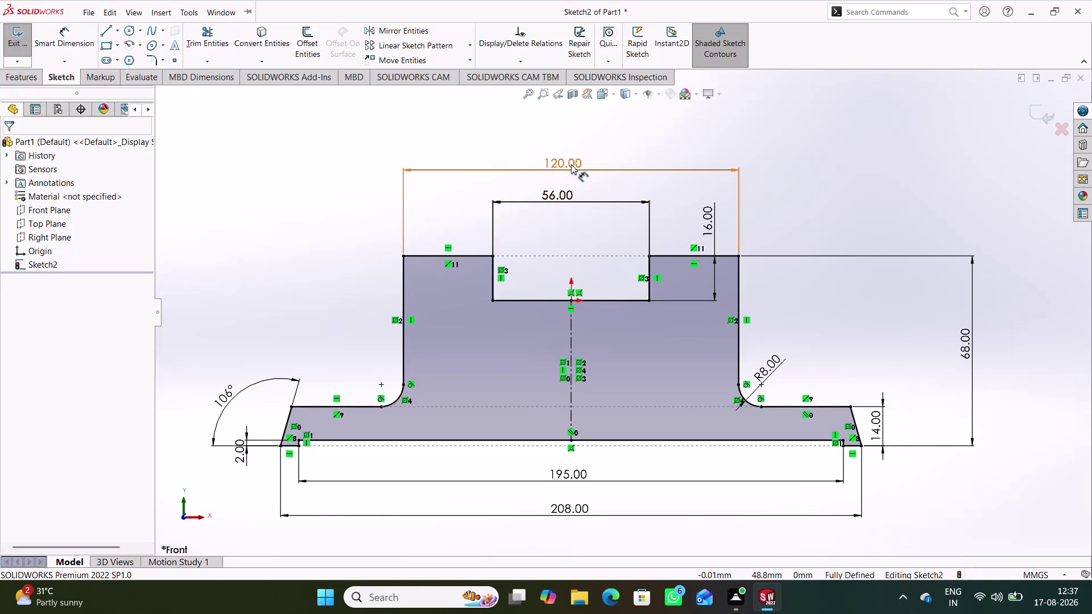
Change the 120 mm top width dimension to 100 mm and exit the sketch.
double_click(570, 165)
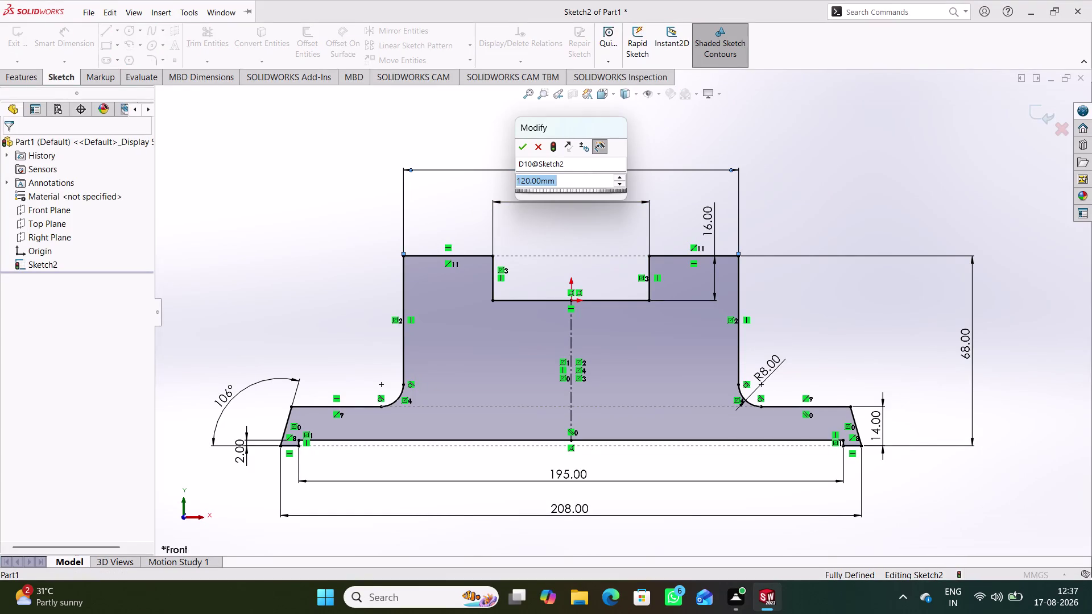
text(100)
key(Return)
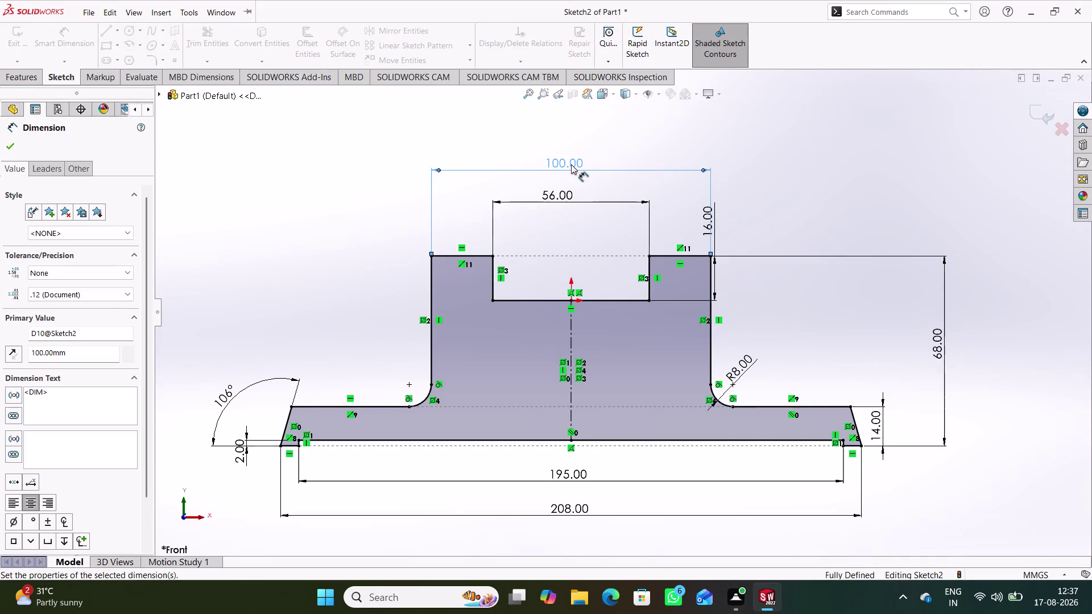
click(806, 176)
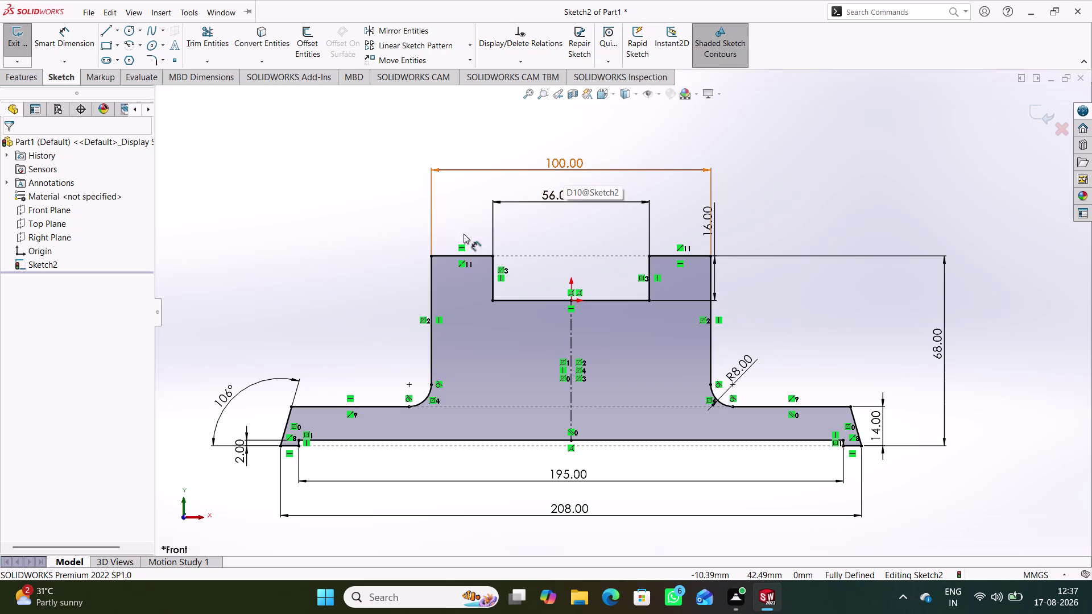
click(277, 247)
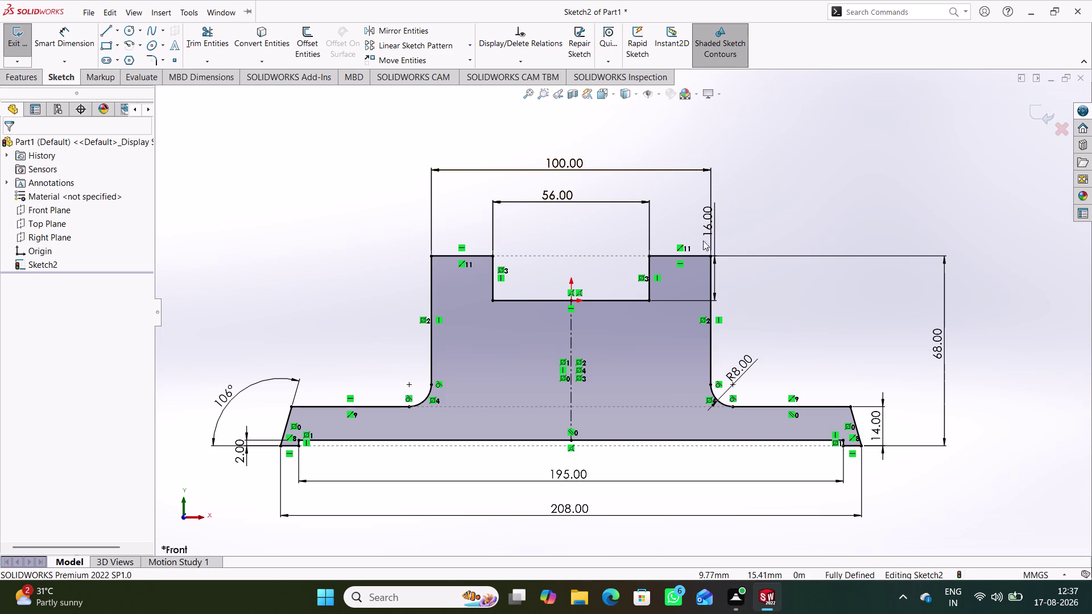
click(1043, 117)
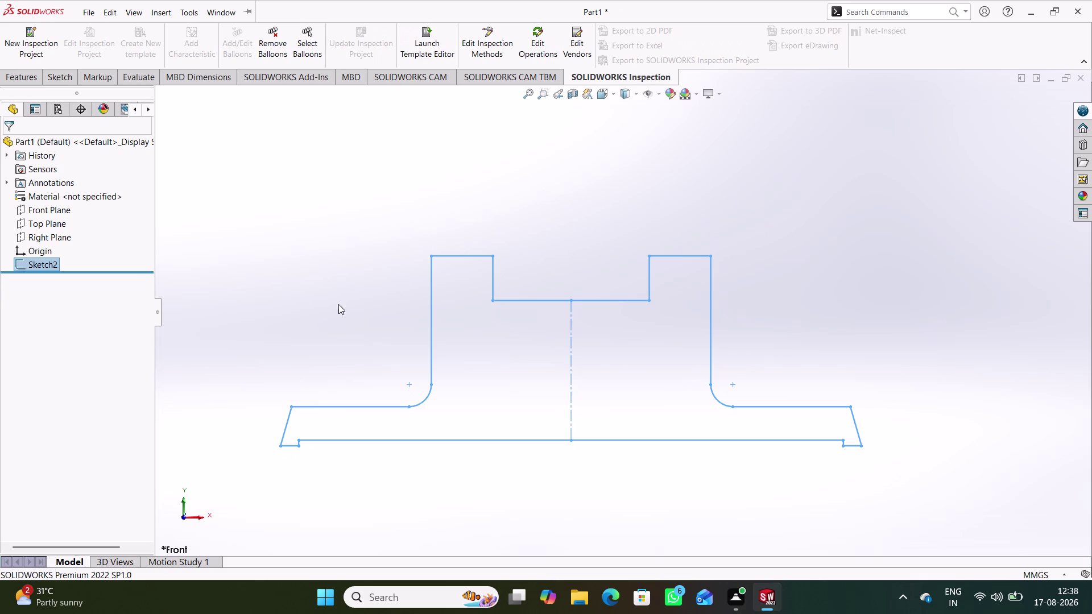
Extrude the profile sketch 46 mm with a Mid Plane end condition.
click(19, 77)
click(30, 49)
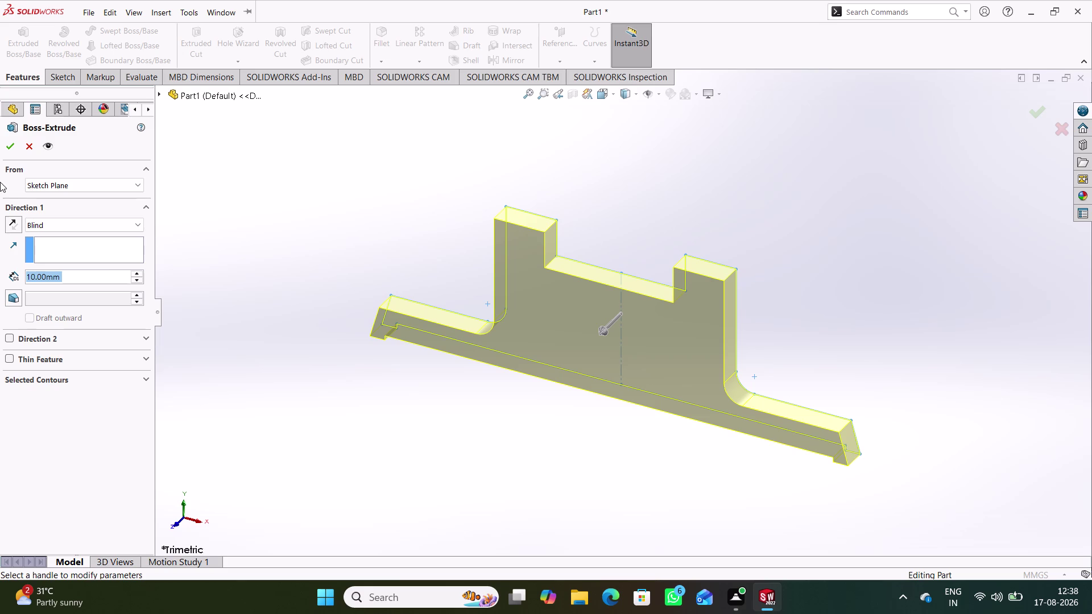
text(46)
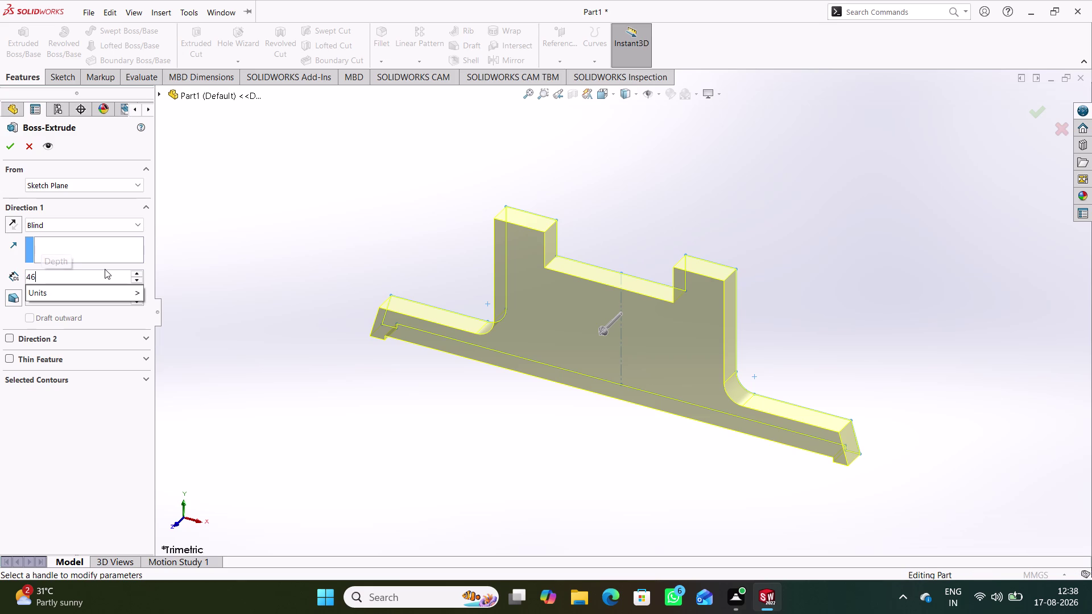
click(229, 248)
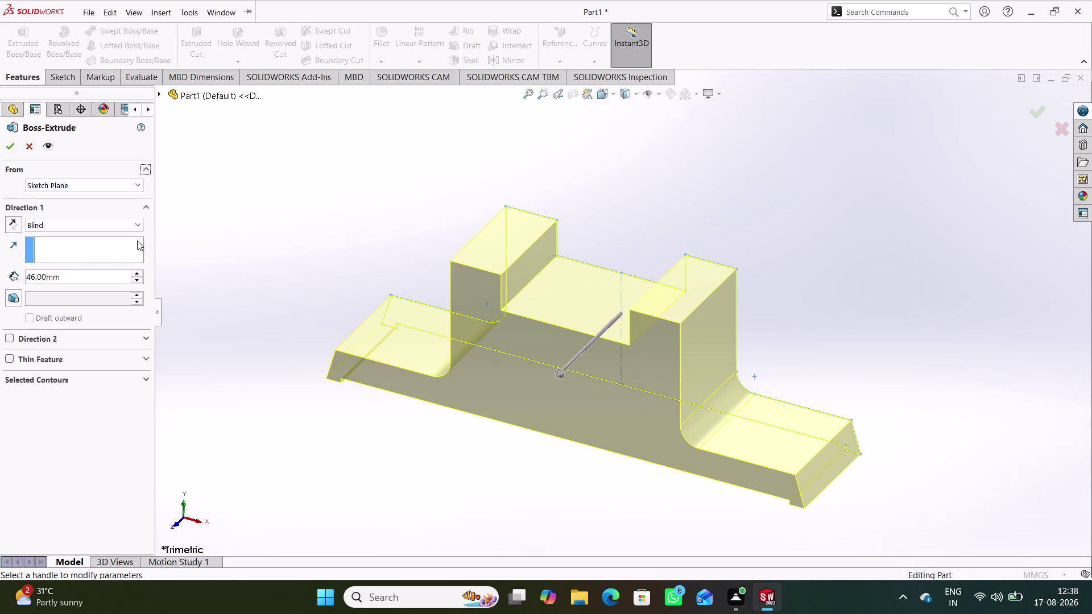
click(138, 227)
click(77, 287)
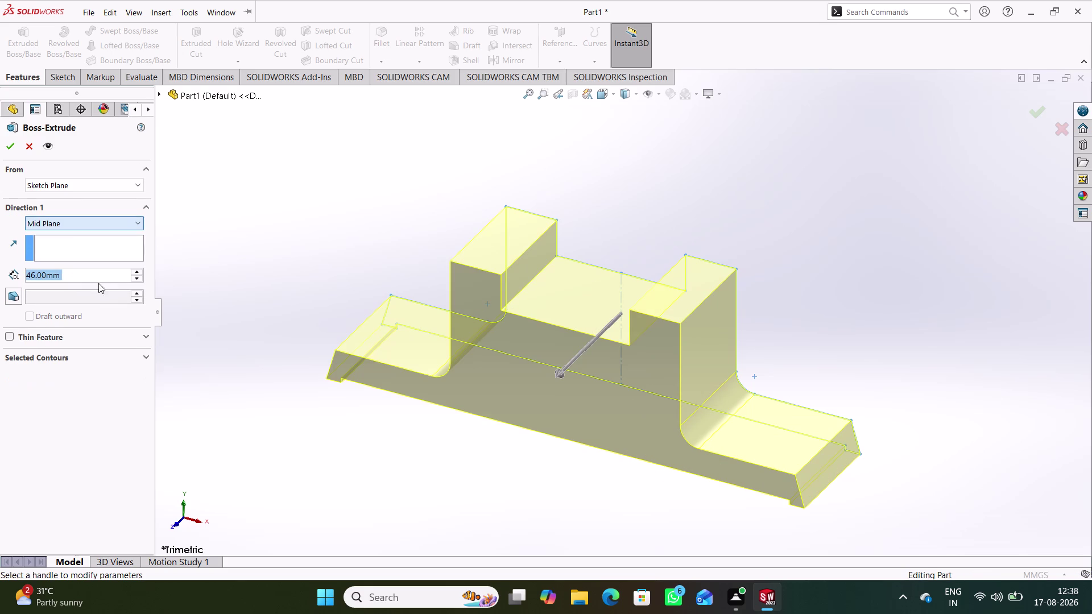
click(11, 146)
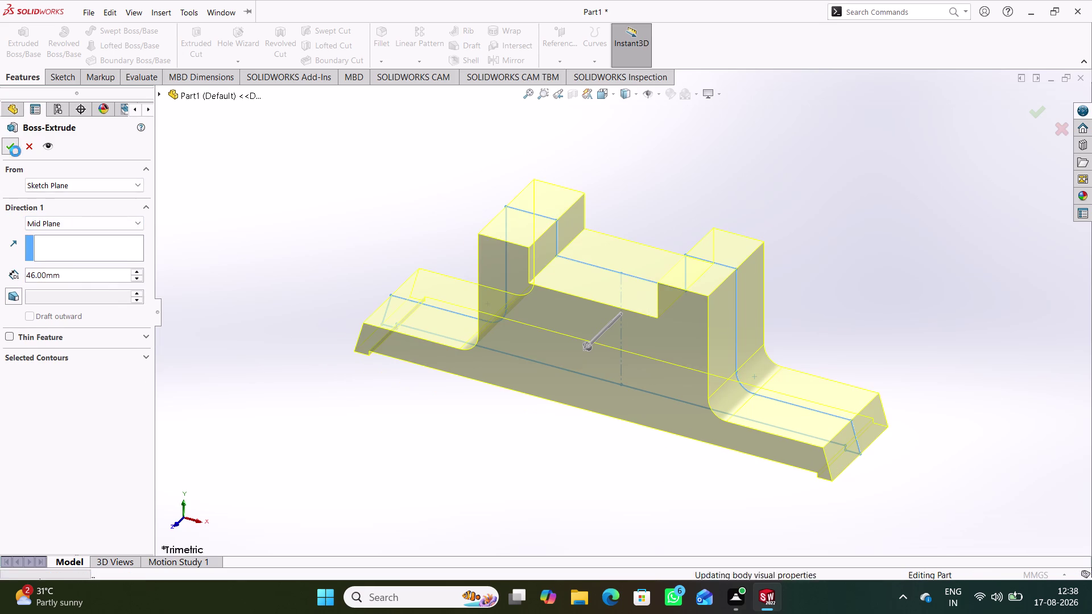
Orbit around the new solid and expand Boss-Extrude1 to reveal its sketch.
click(412, 430)
middle_drag(420, 429, 429, 418)
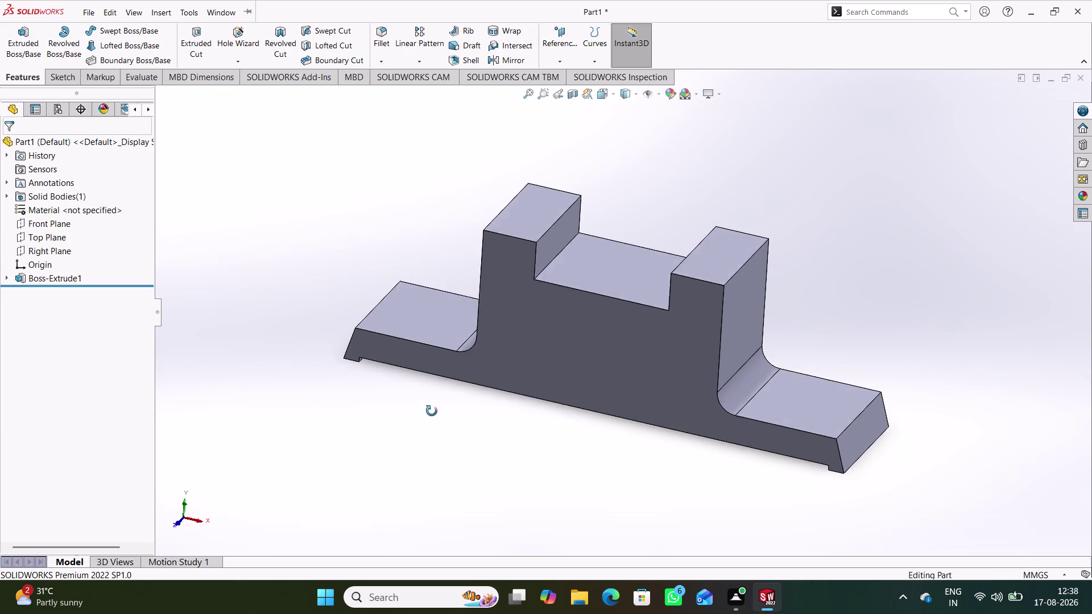
middle_drag(429, 418, 444, 413)
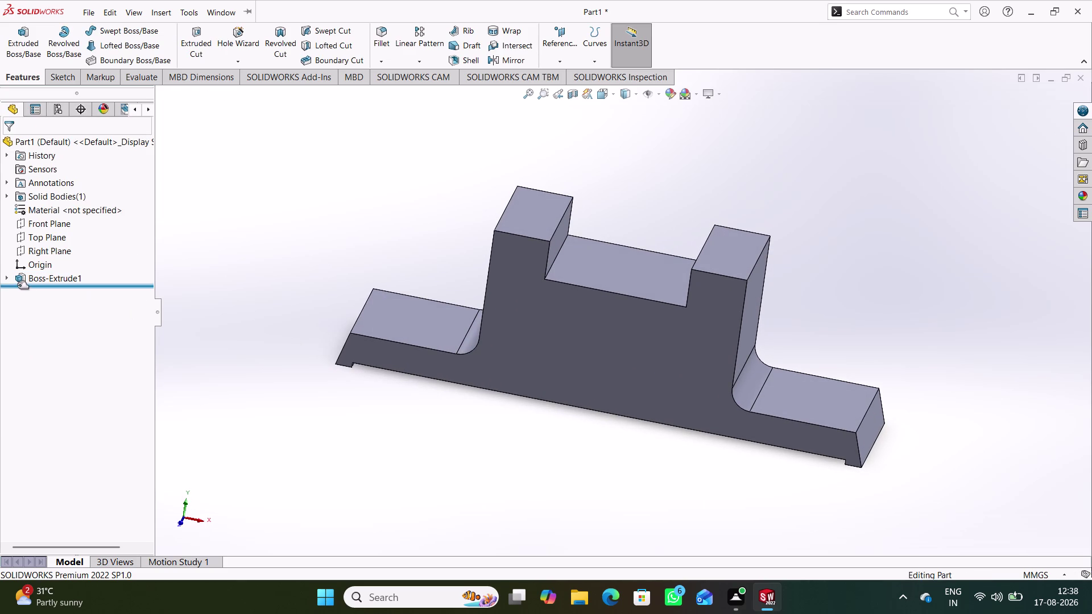
click(9, 278)
Reopen the extrusion's sketch and draw a circle centred on the centreline.
click(57, 294)
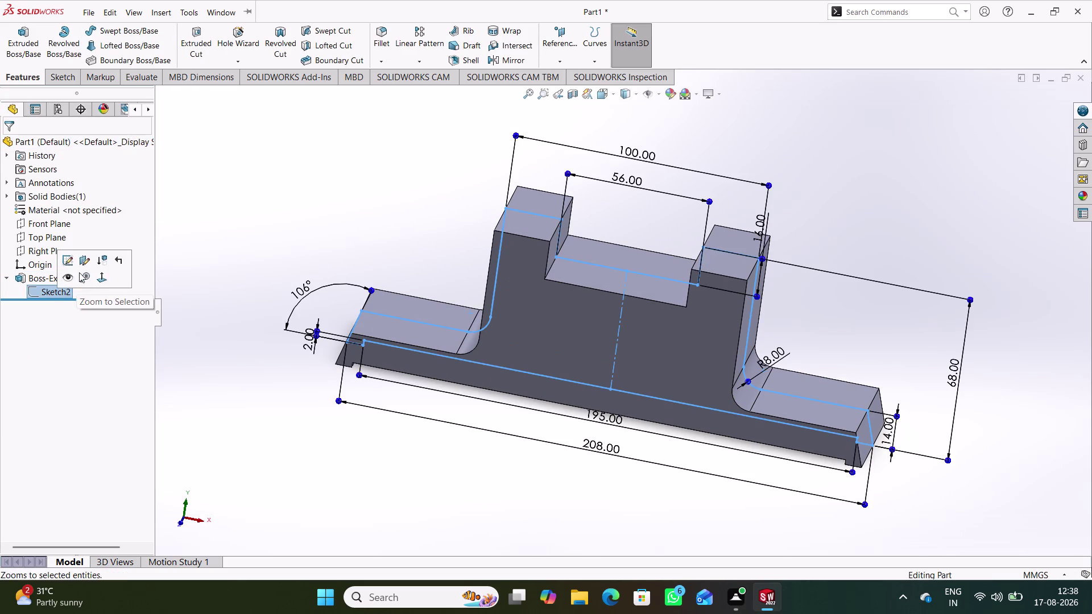
click(69, 261)
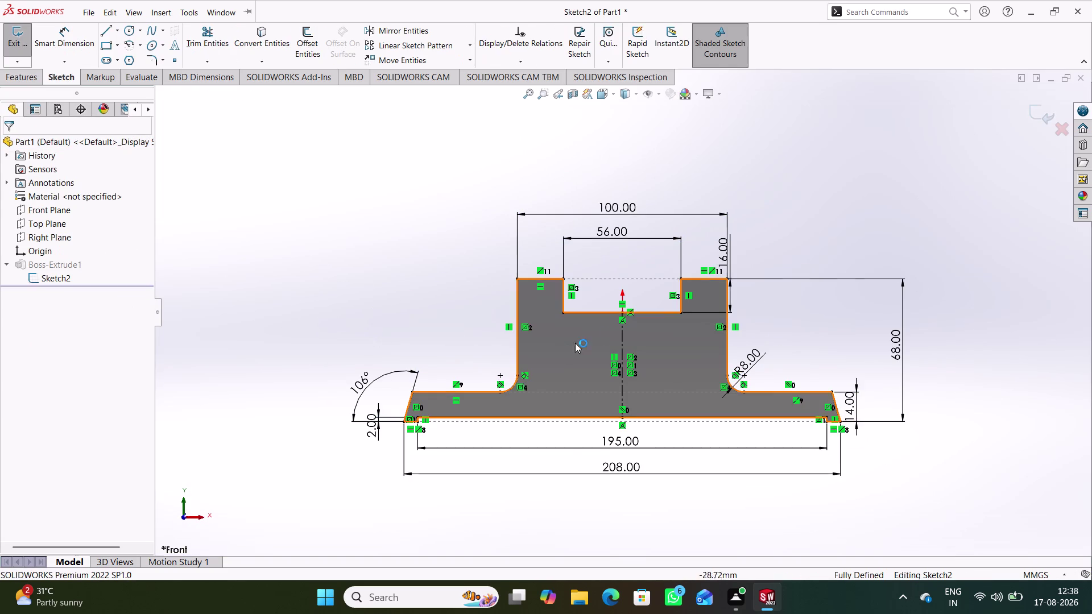
scroll(down, 3)
scroll(down, 3)
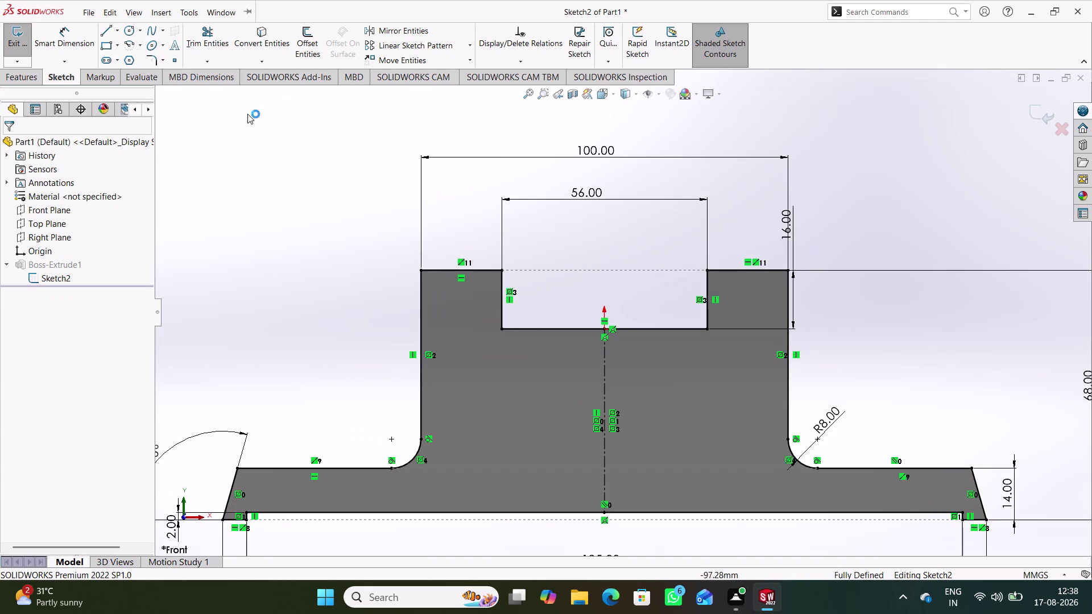
click(127, 29)
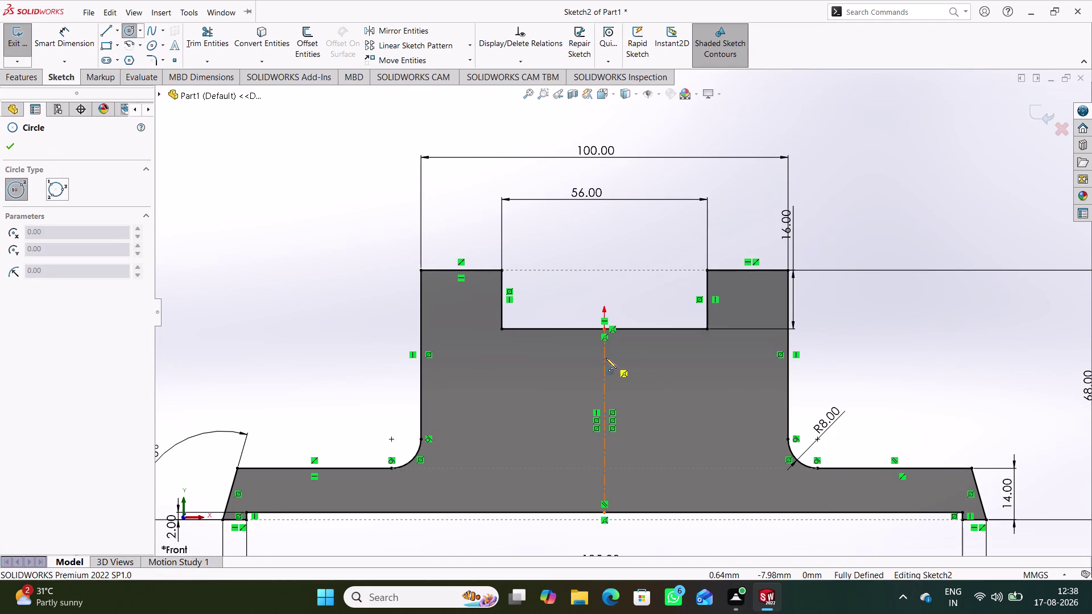
click(606, 357)
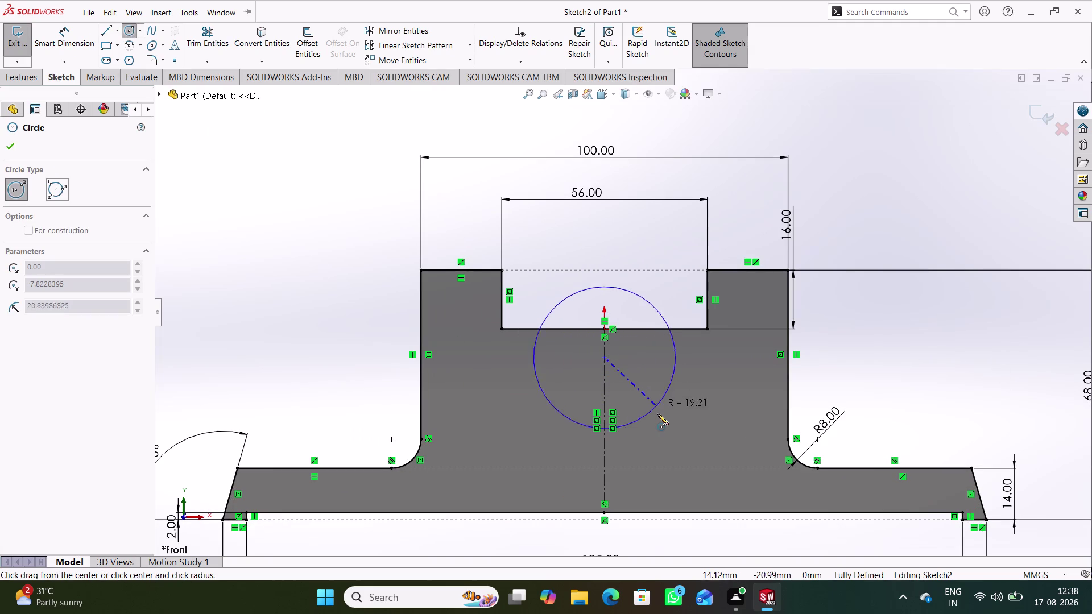
click(657, 413)
Dimension the circle's diameter as 48 mm.
right_drag(921, 380, 912, 252)
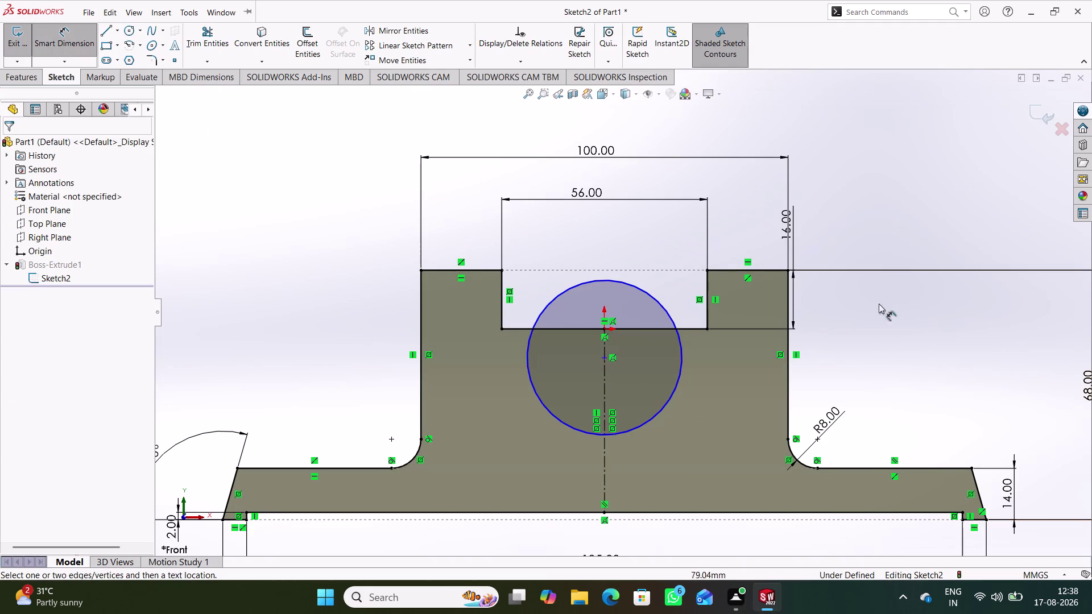
click(663, 305)
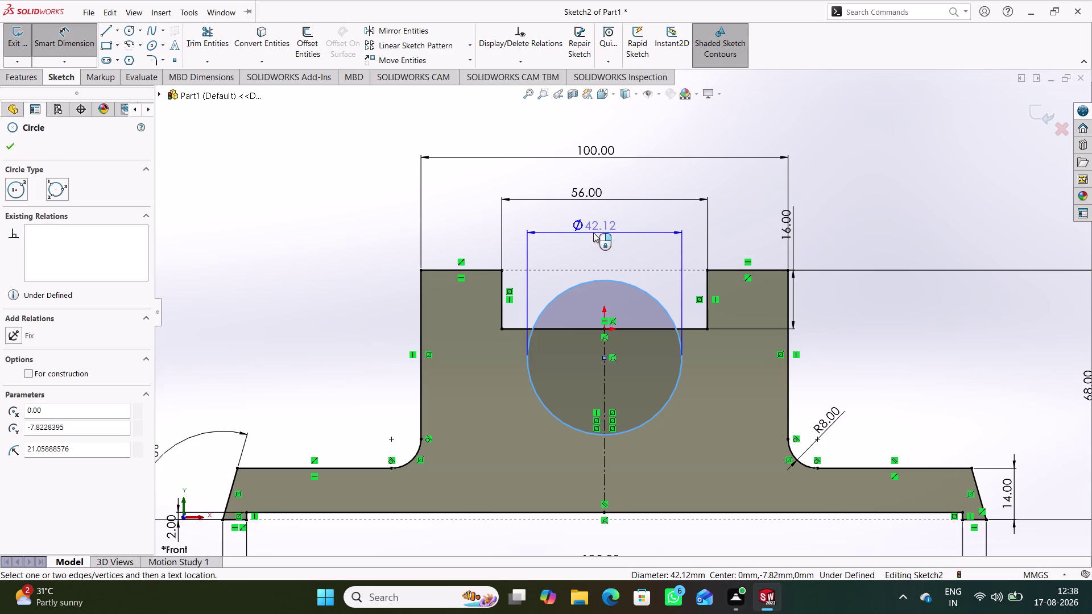
click(603, 230)
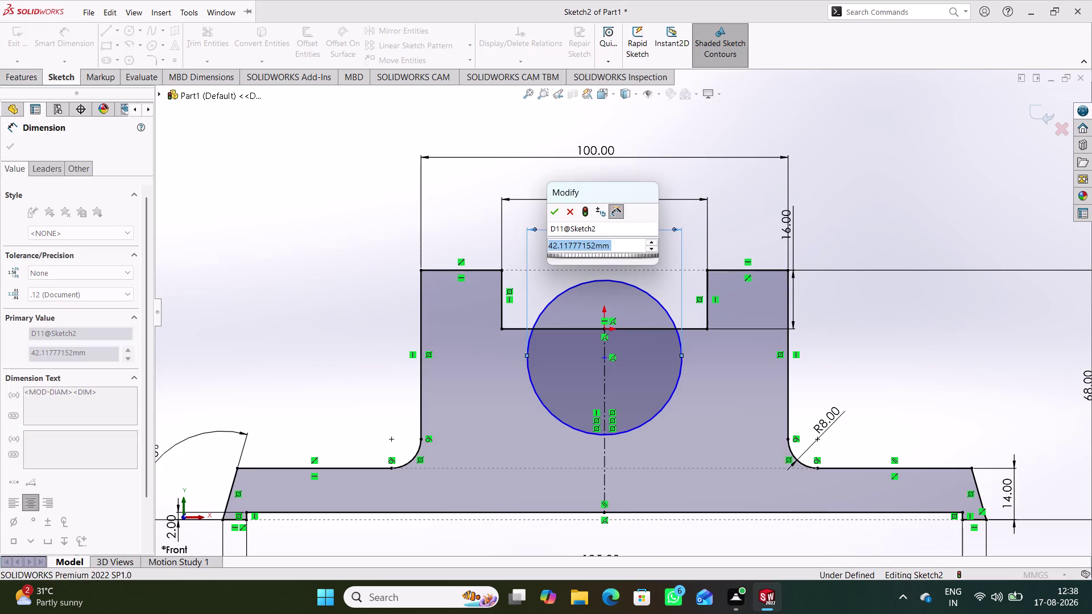
key(4)
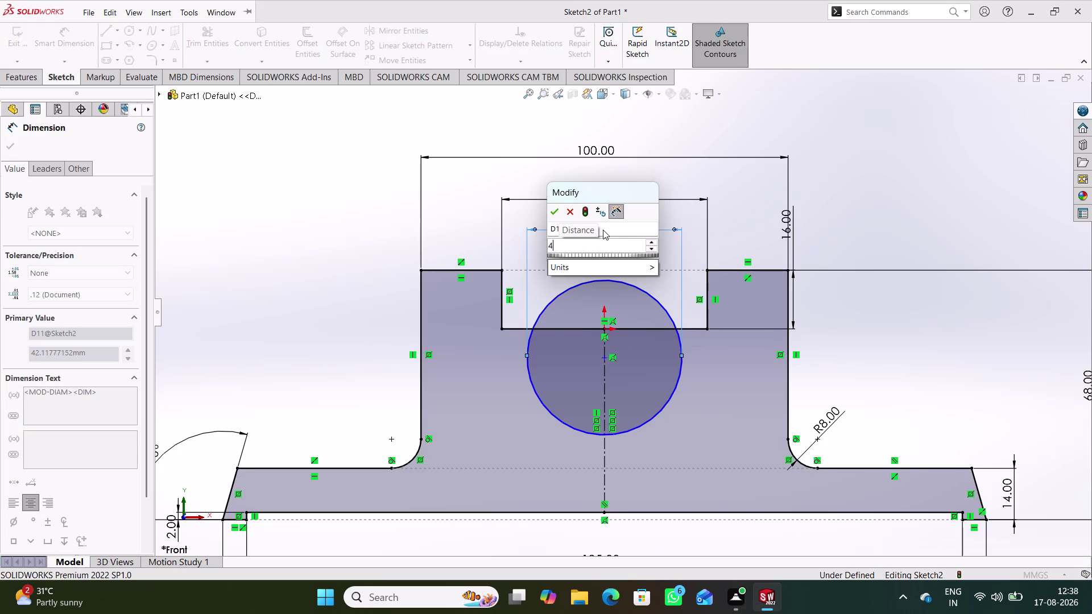
key(9)
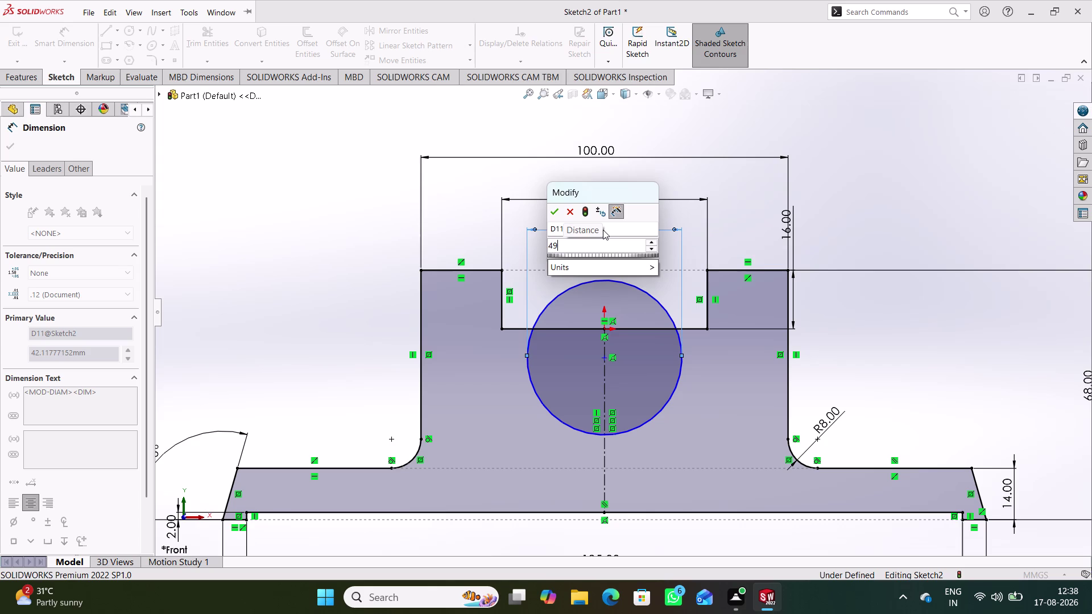
key(BackSpace)
key(8)
key(Return)
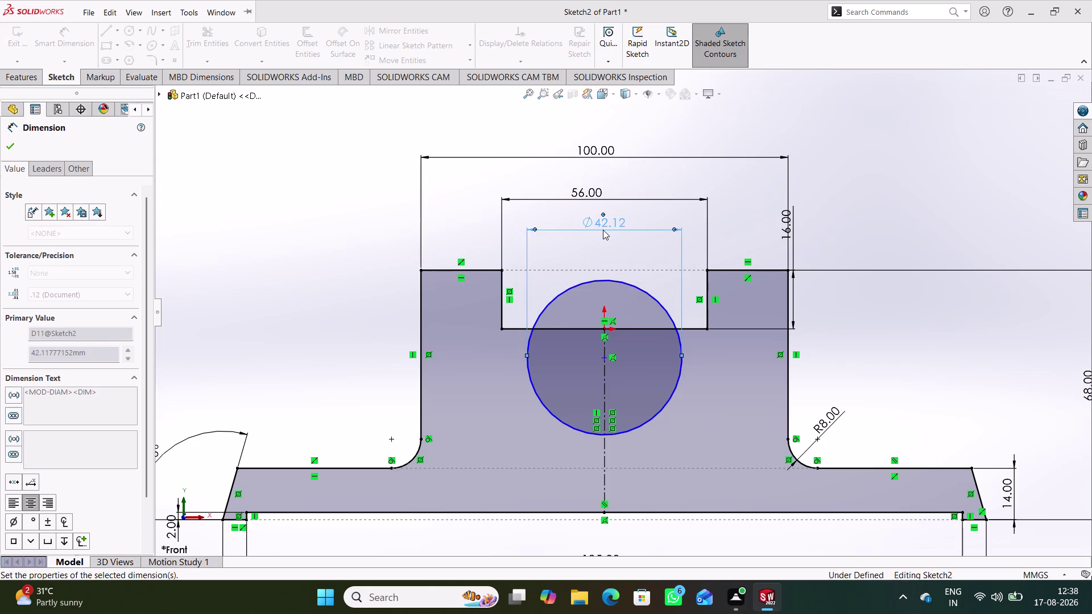
click(313, 255)
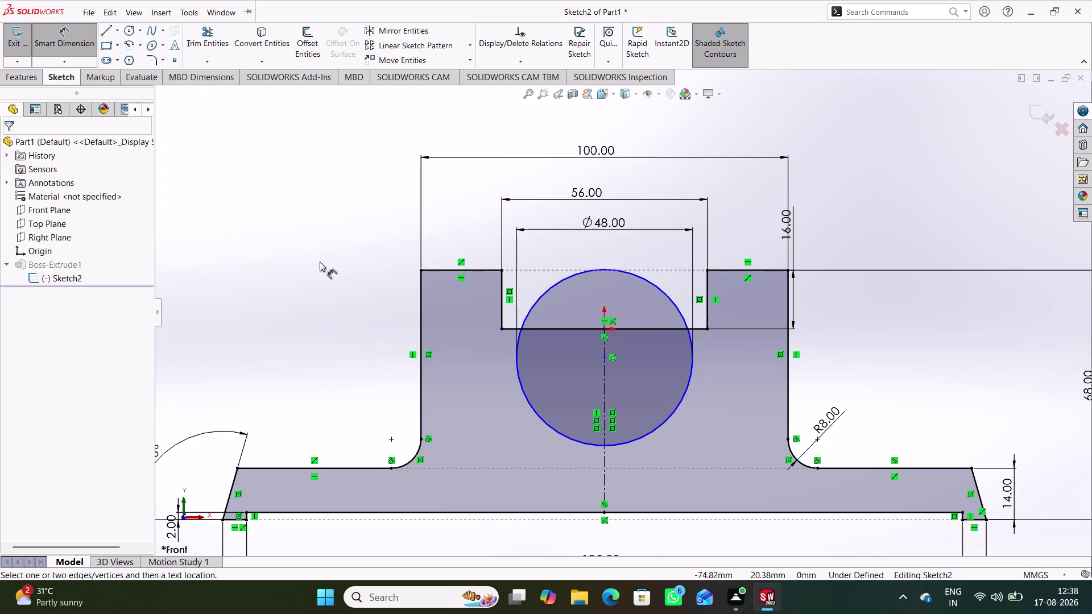
Dimension the circle centre 4 mm from the boss edge line.
click(606, 360)
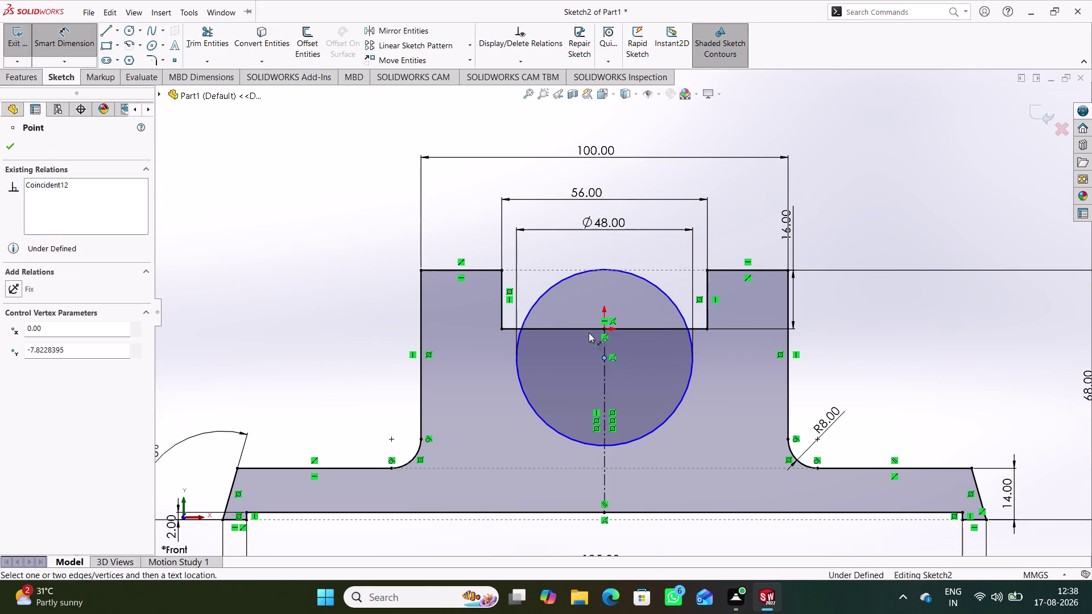
click(588, 330)
click(364, 343)
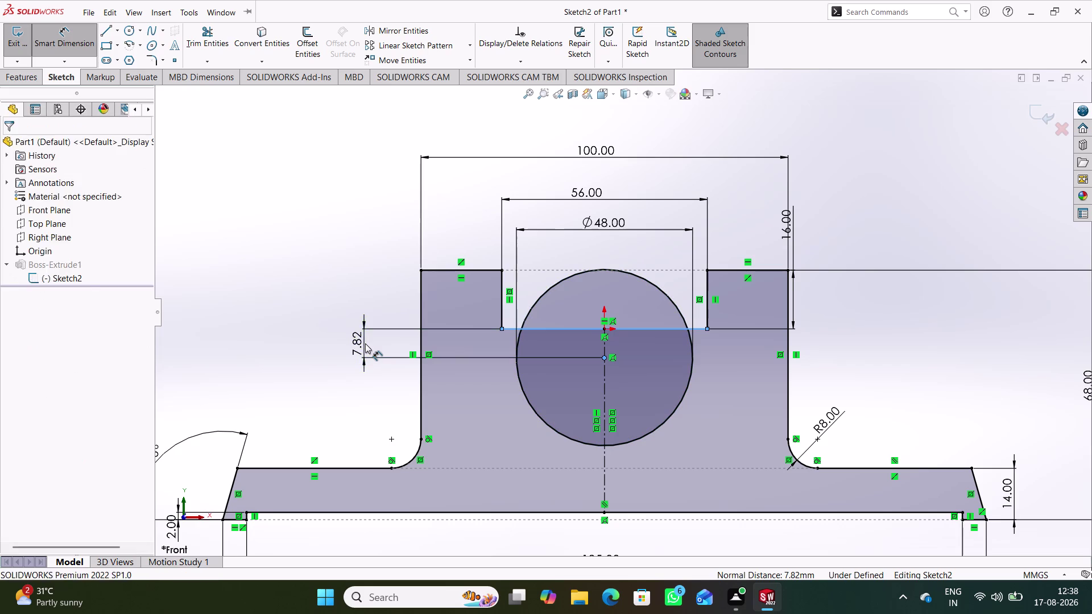
key(4)
key(Return)
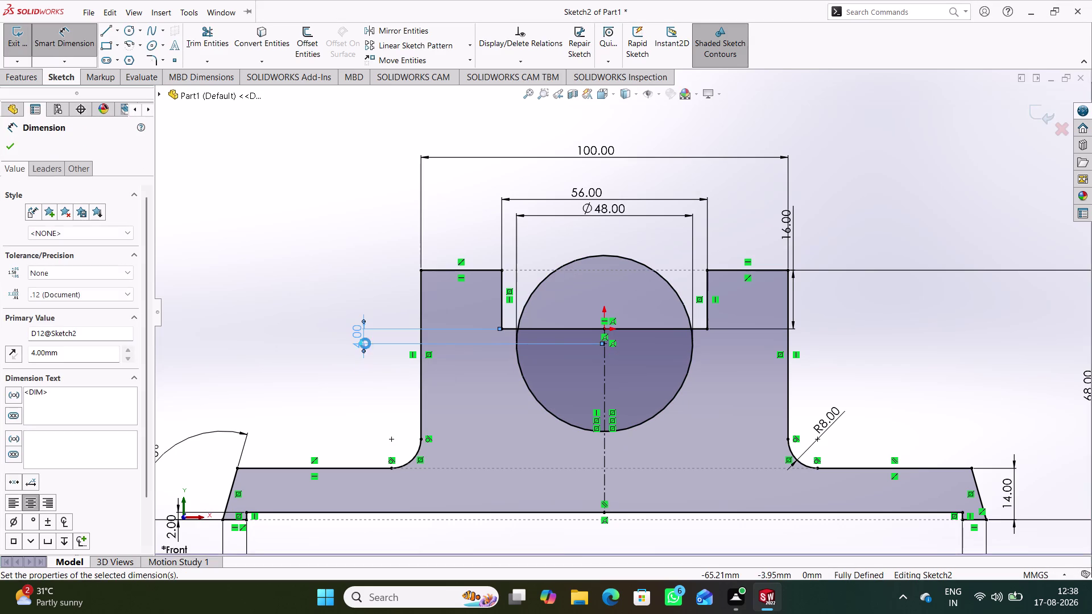
click(296, 179)
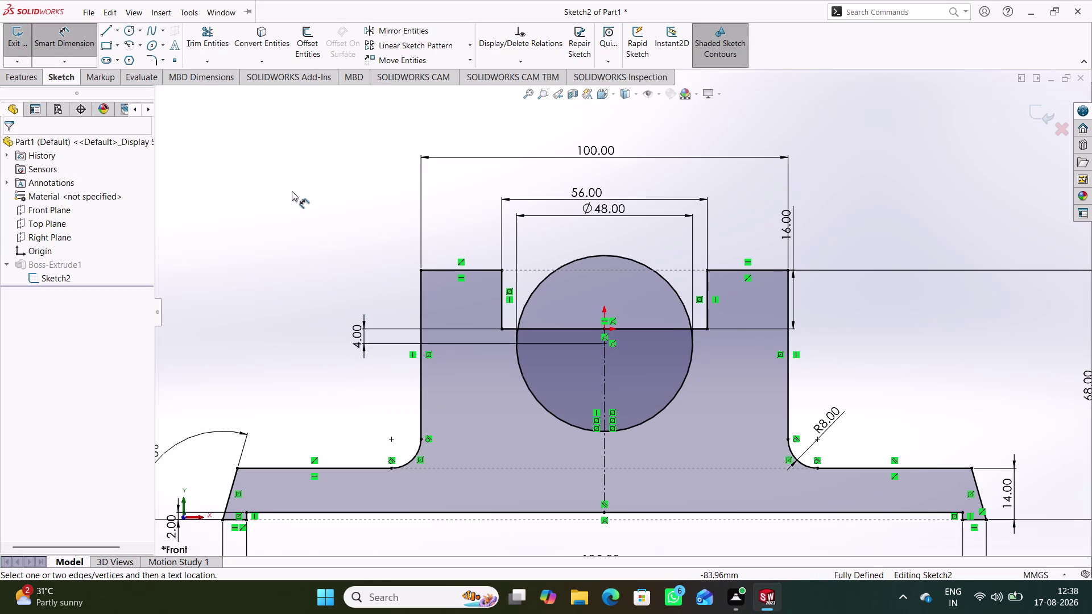
right_drag(303, 265, 291, 162)
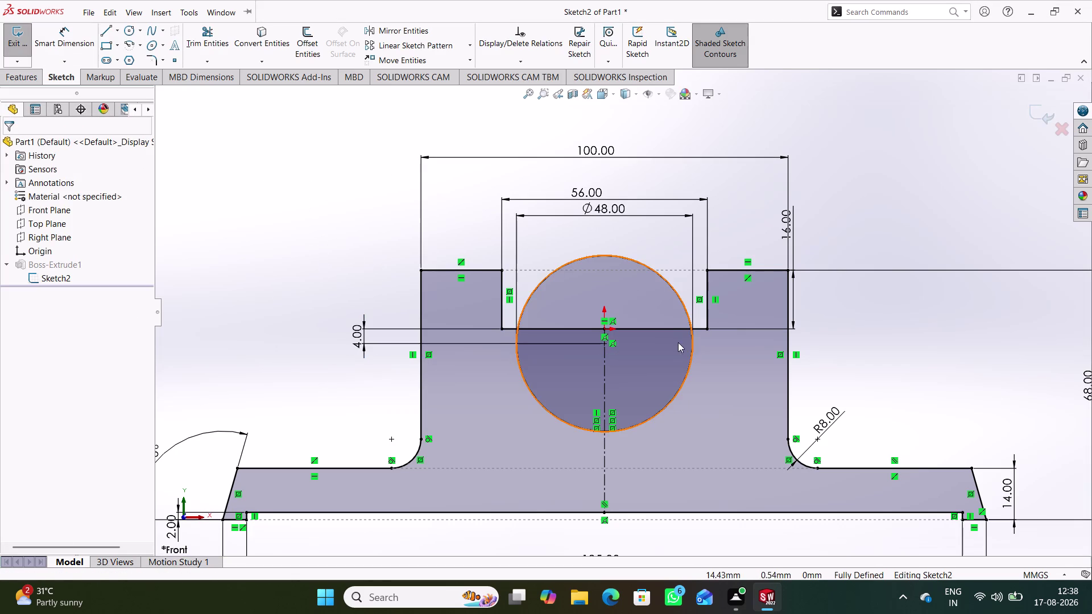
click(203, 42)
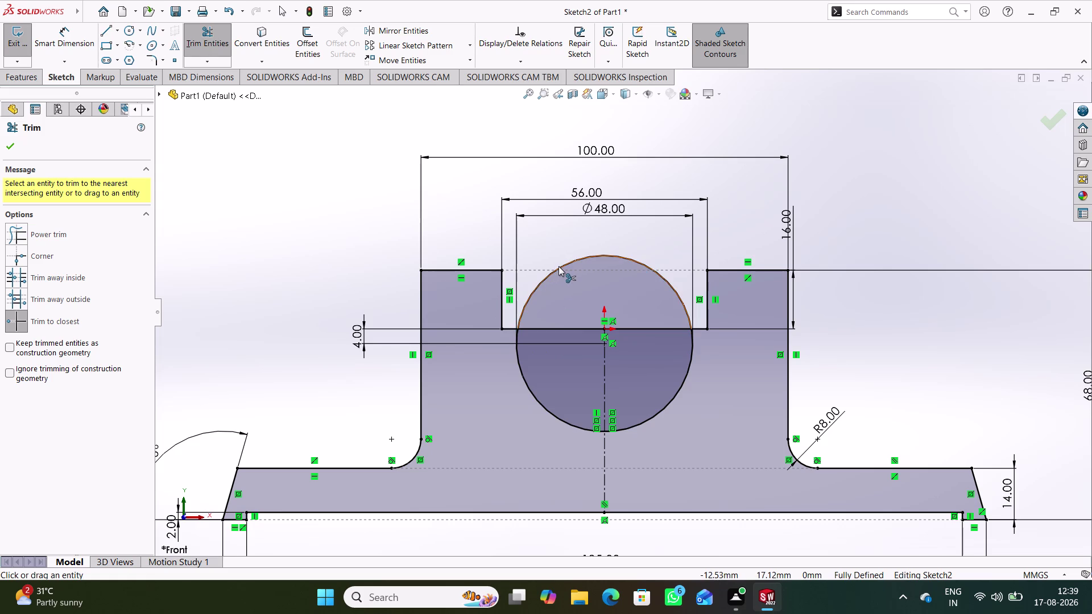
Trim the circle's inner line and upper arc, leaving a semicircular cutout.
click(568, 327)
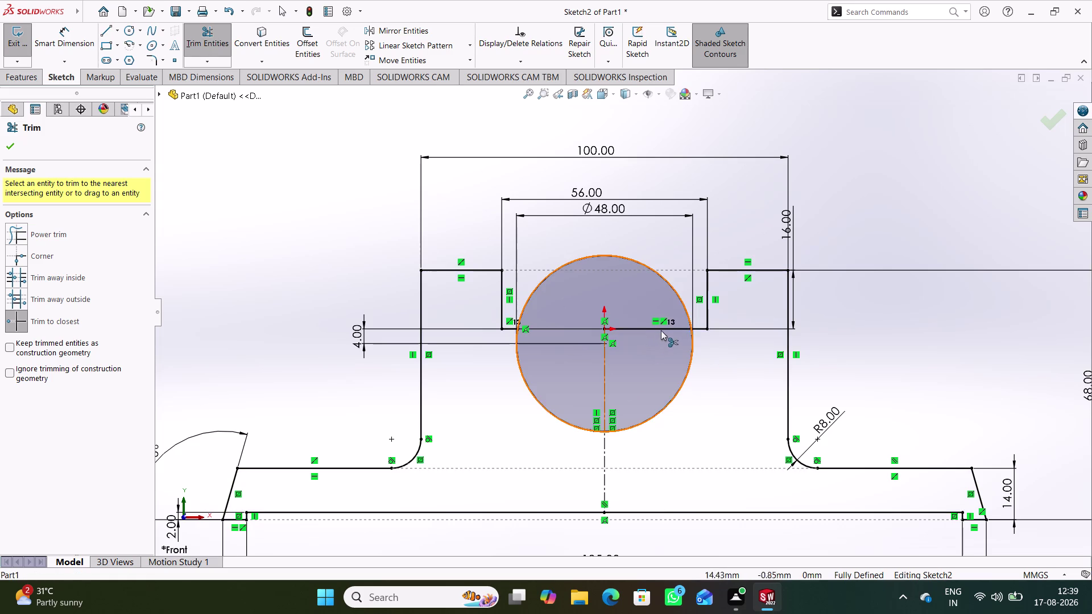
click(661, 330)
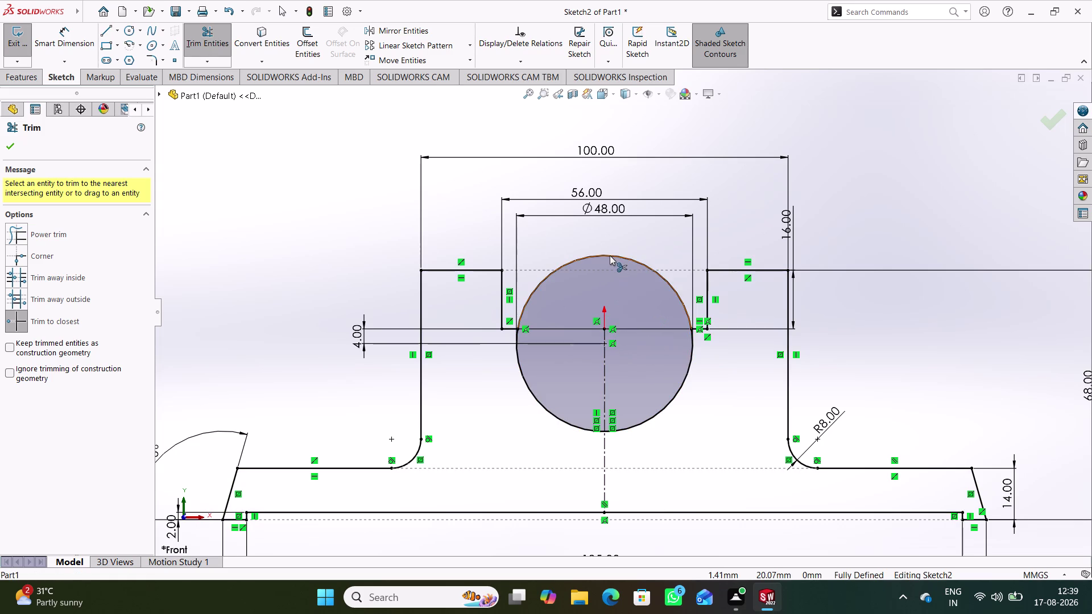
click(610, 255)
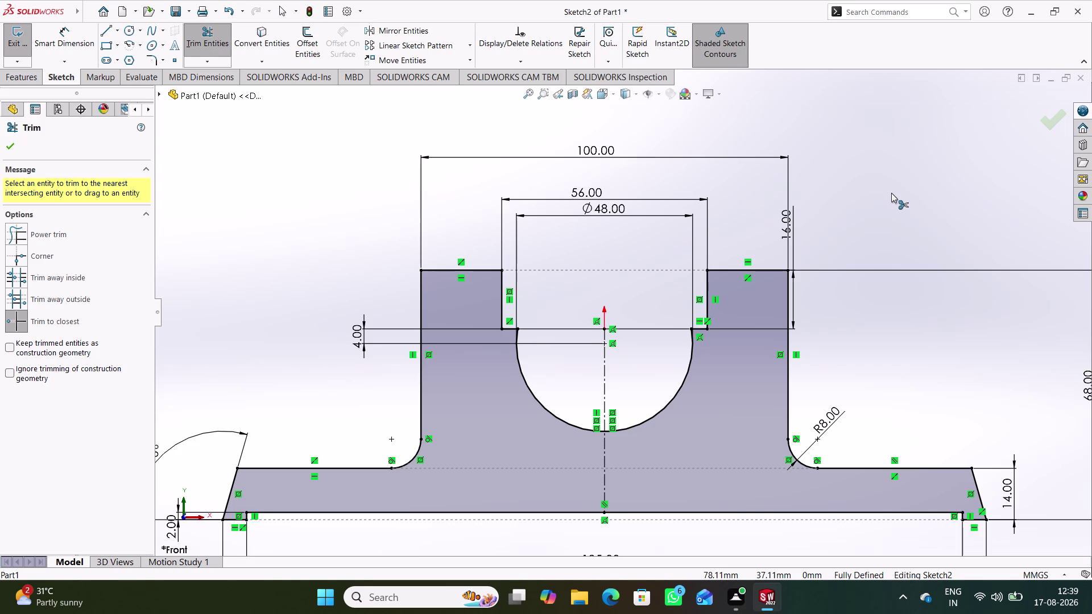
key(ctrl+z)
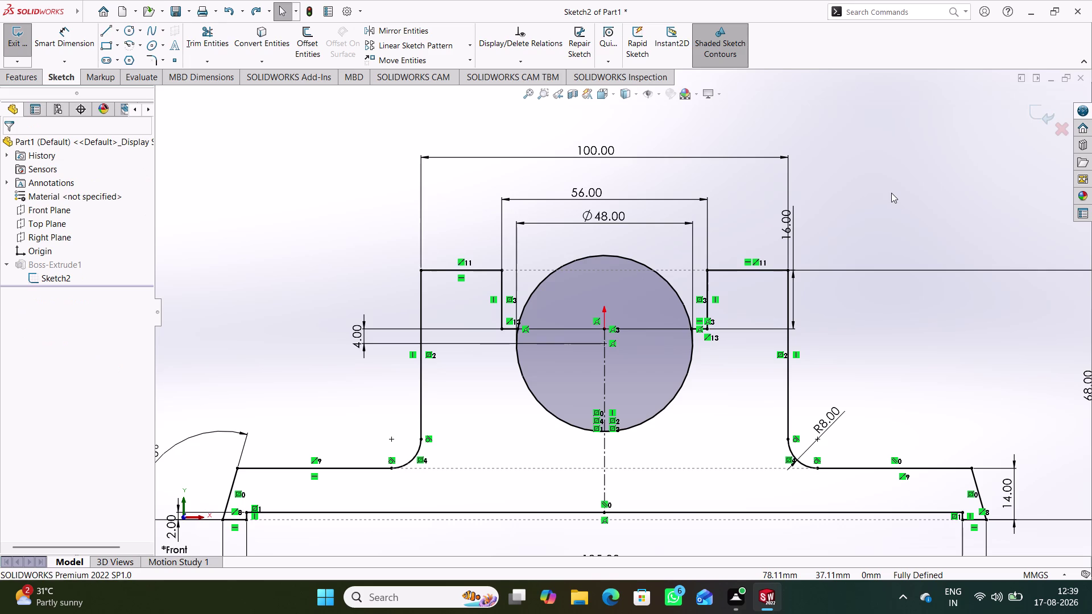
key(ctrl+z)
key(ctrl+z)
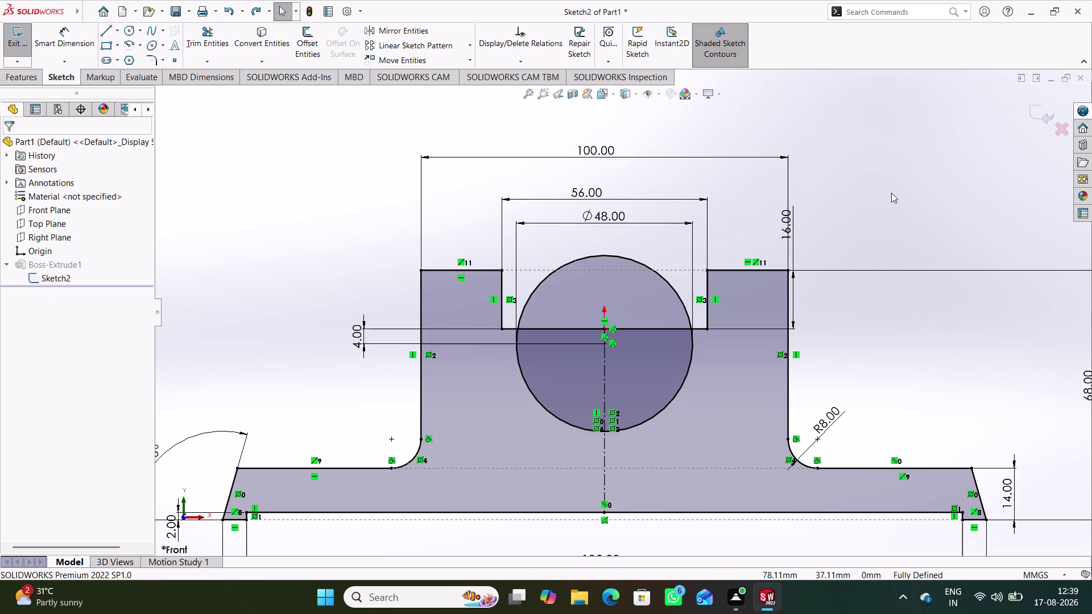
click(847, 204)
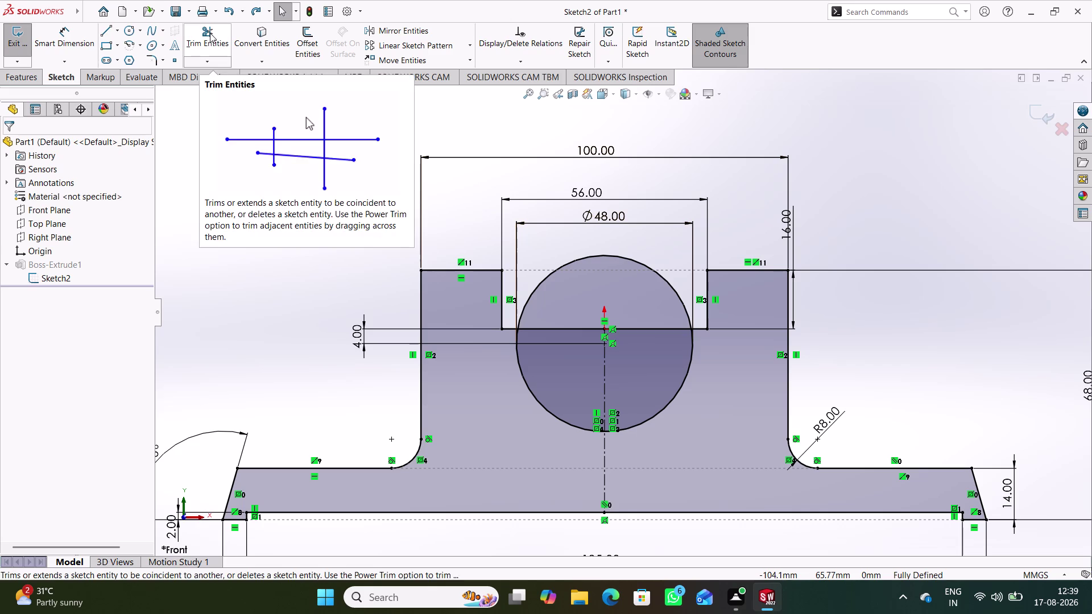
click(252, 9)
click(253, 10)
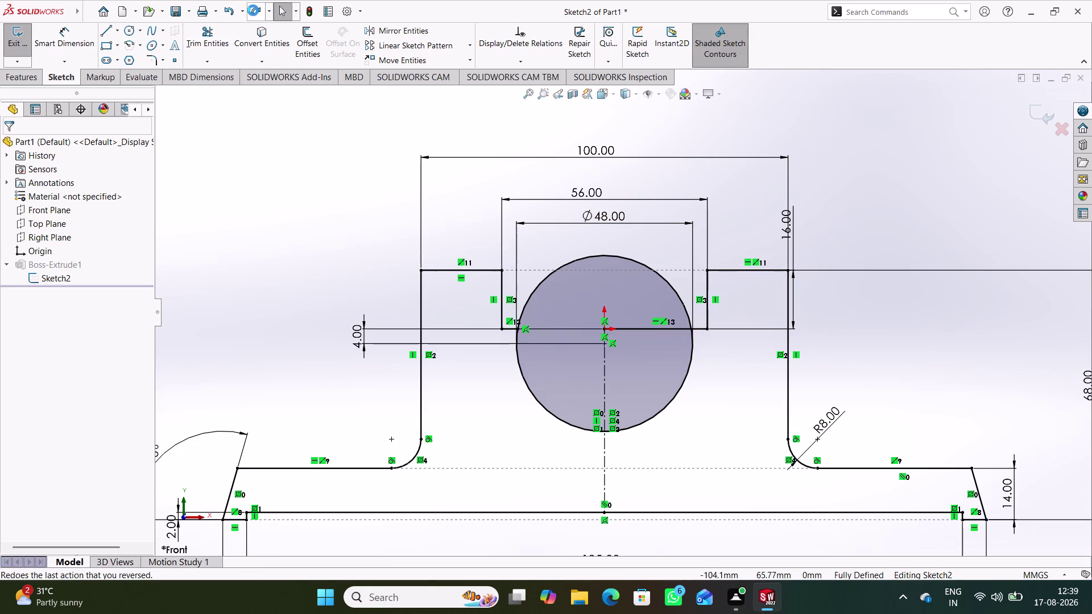
click(253, 10)
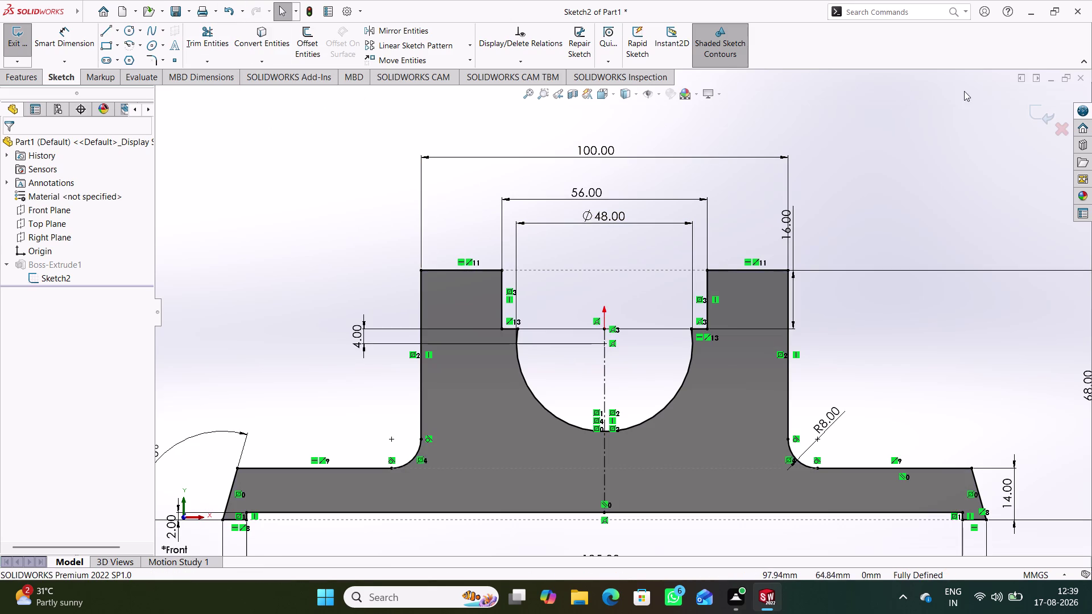
Exit the sketch and orbit to view the half-cylinder cradle in the block.
click(1033, 111)
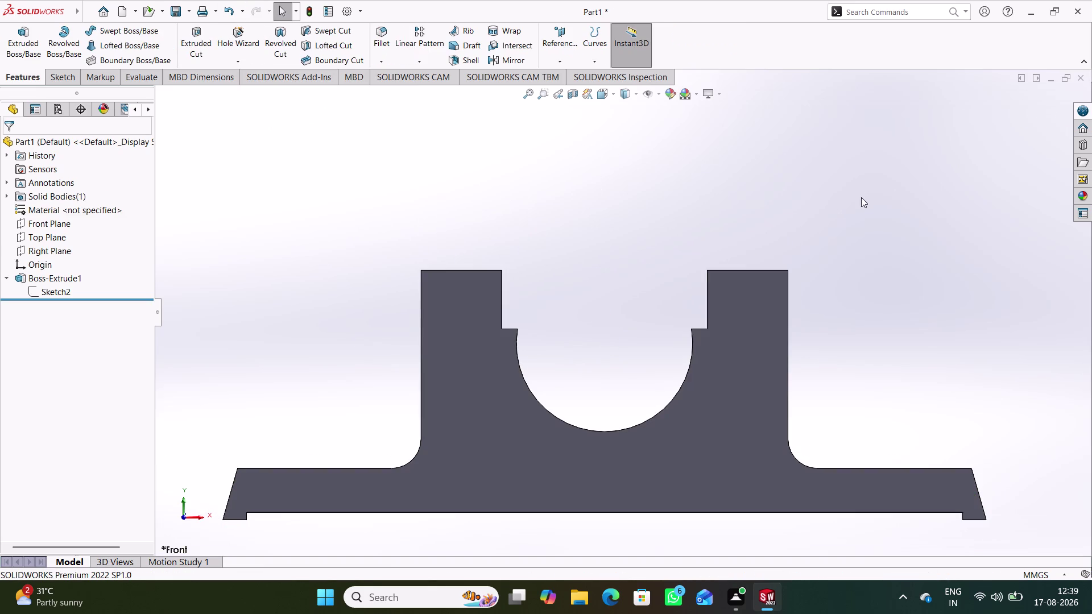
middle_drag(861, 198, 817, 258)
scroll(up, 3)
middle_drag(465, 279, 523, 229)
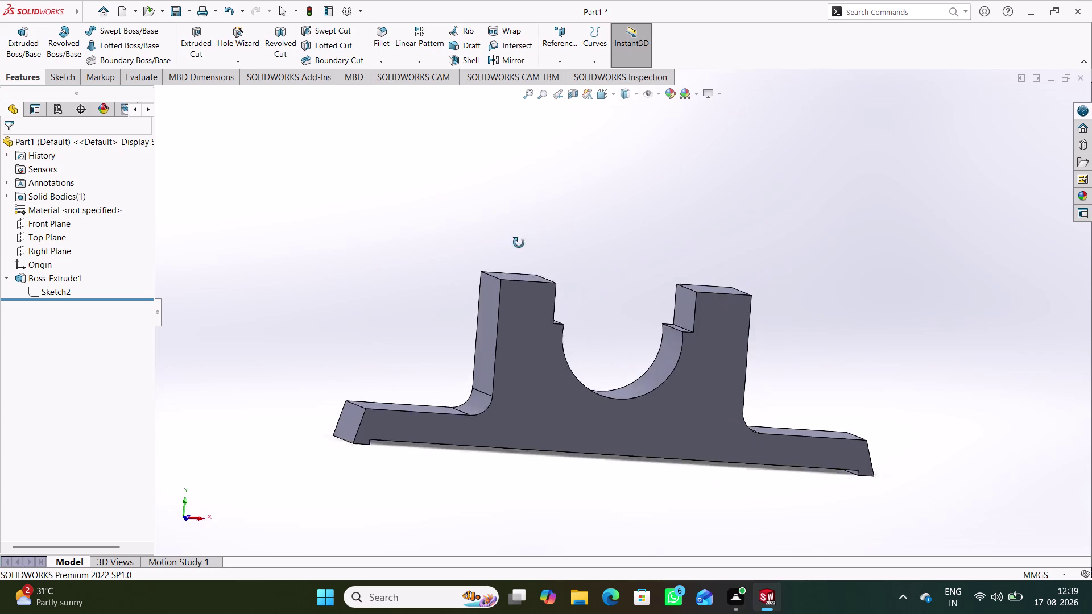
middle_drag(522, 230, 478, 262)
click(624, 273)
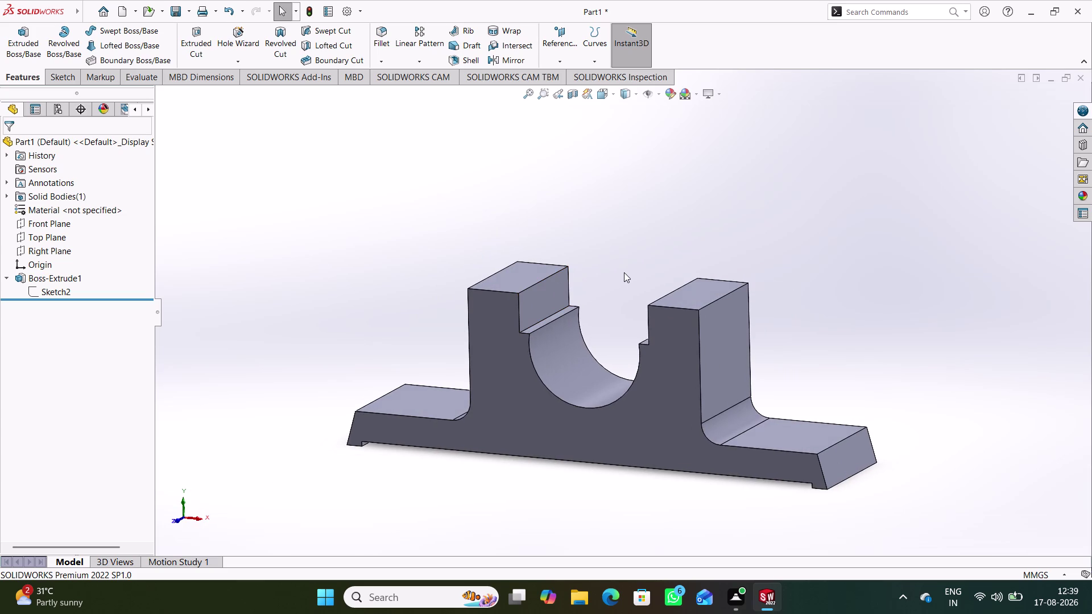